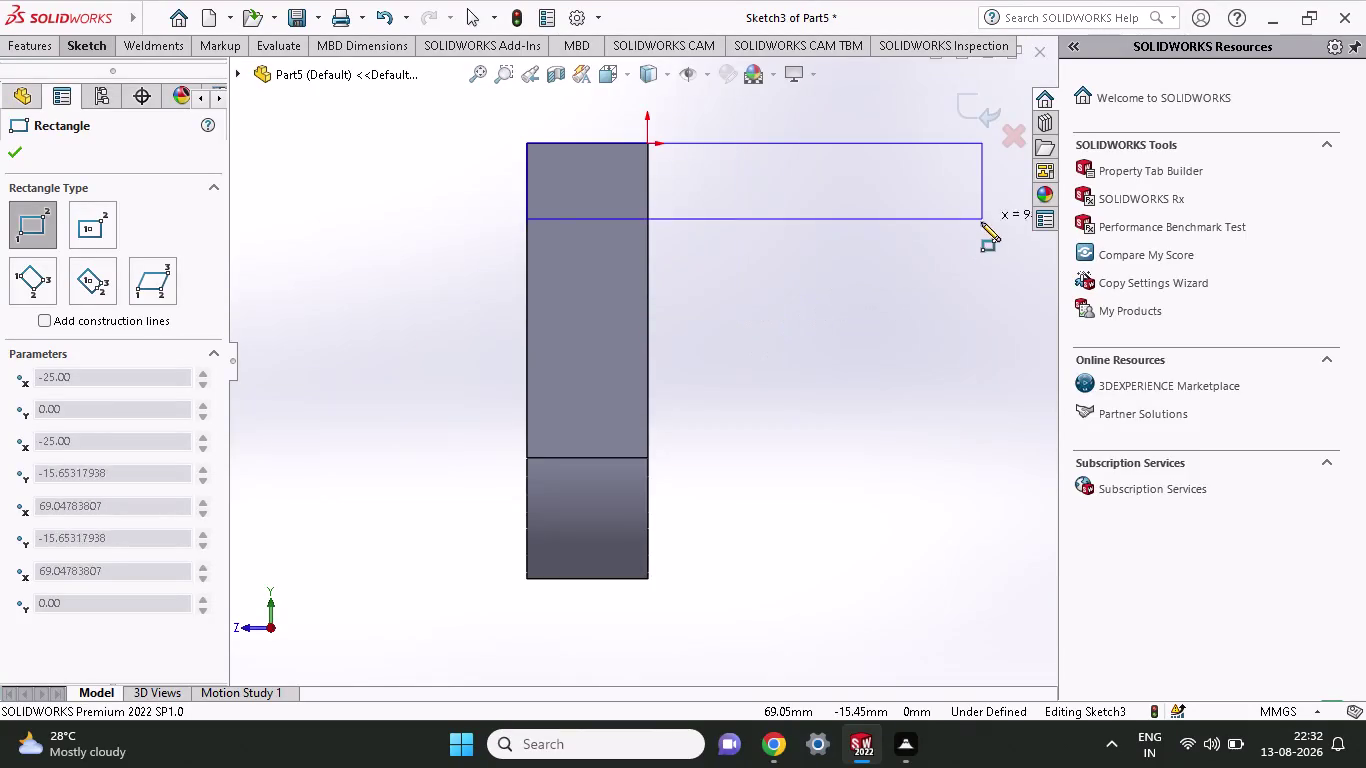
Complete the rectangle on the plate's narrow end face, then undo it.
click(984, 244)
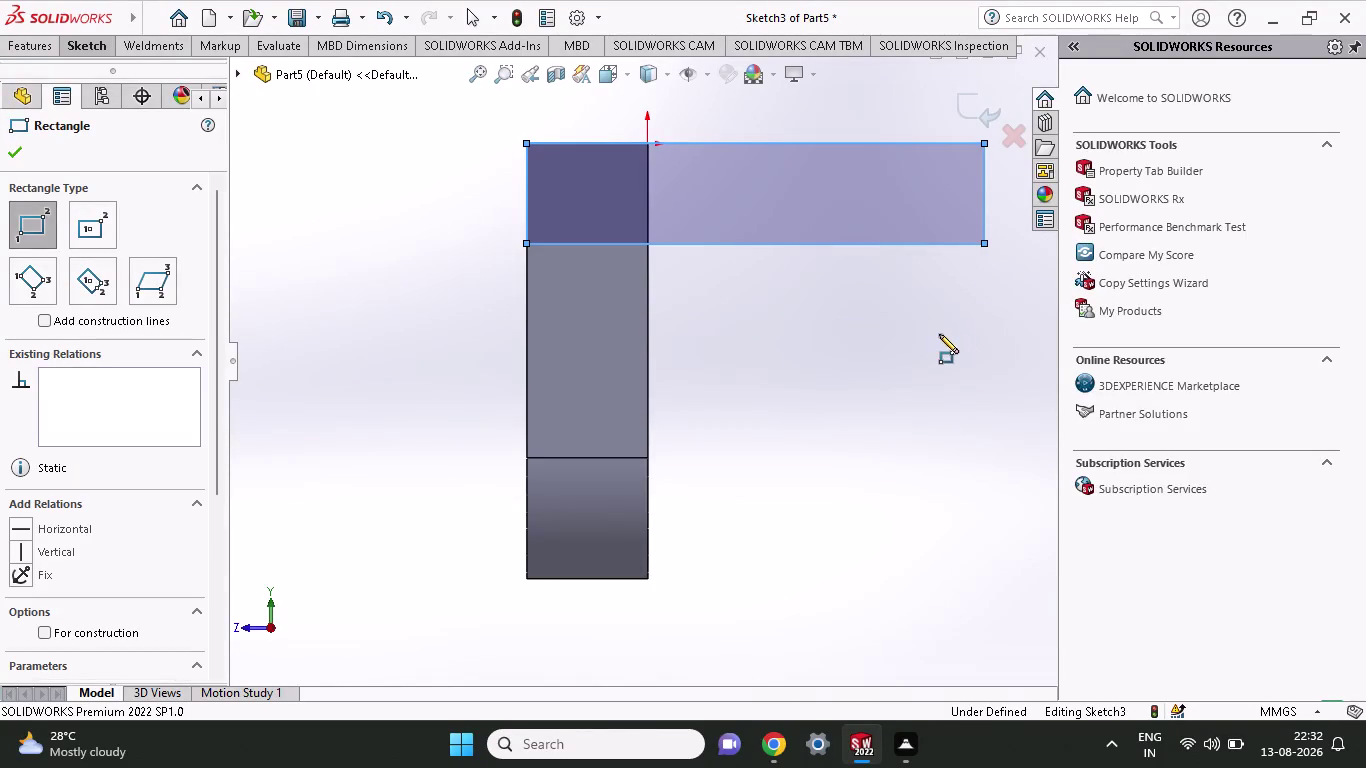
middle_drag(890, 322, 842, 398)
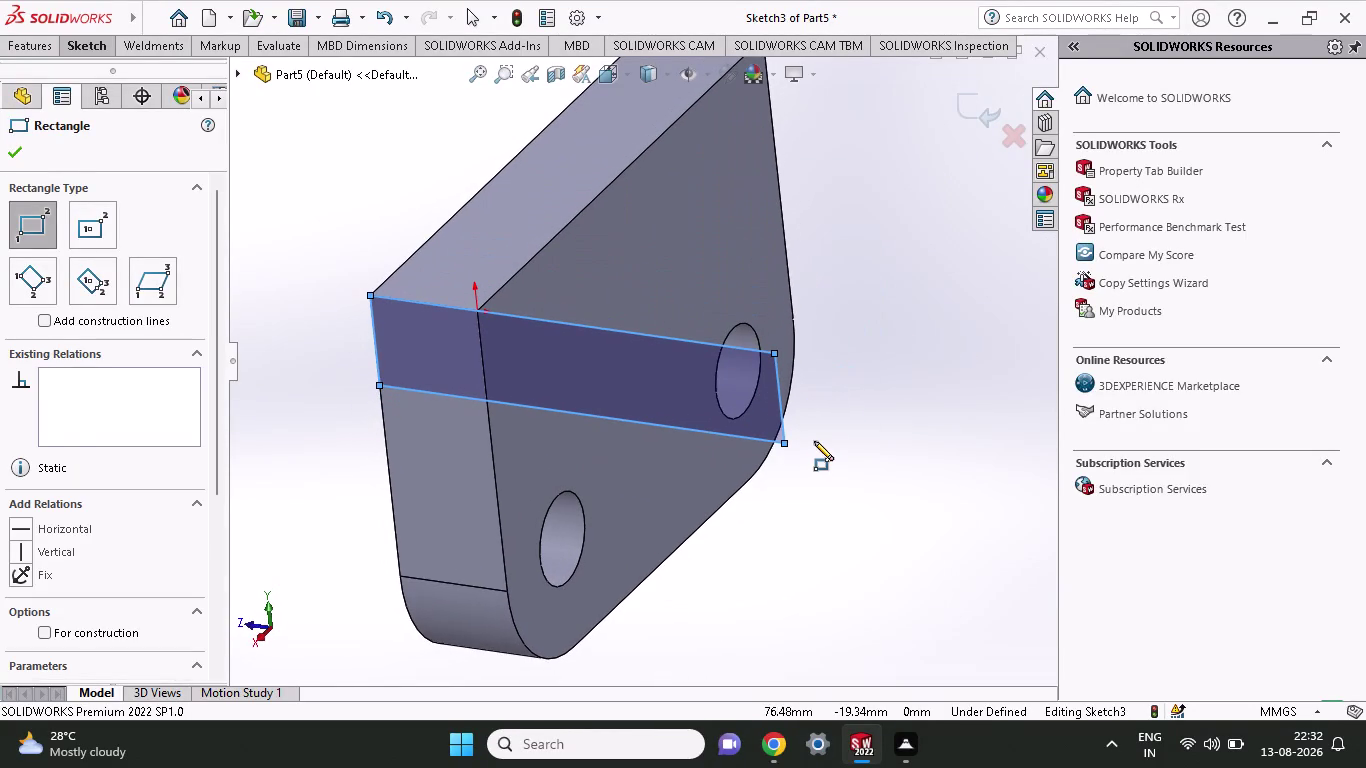
key(Escape)
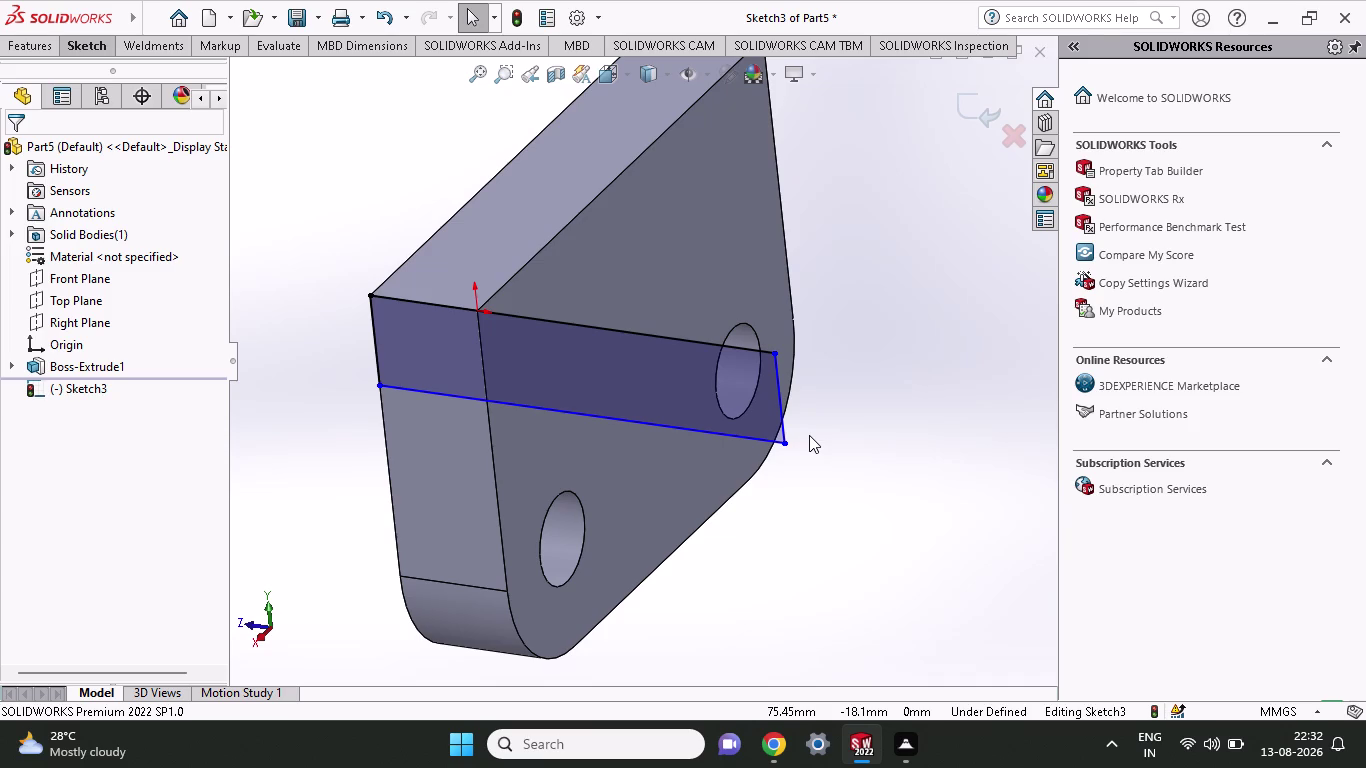
key(ctrl+z)
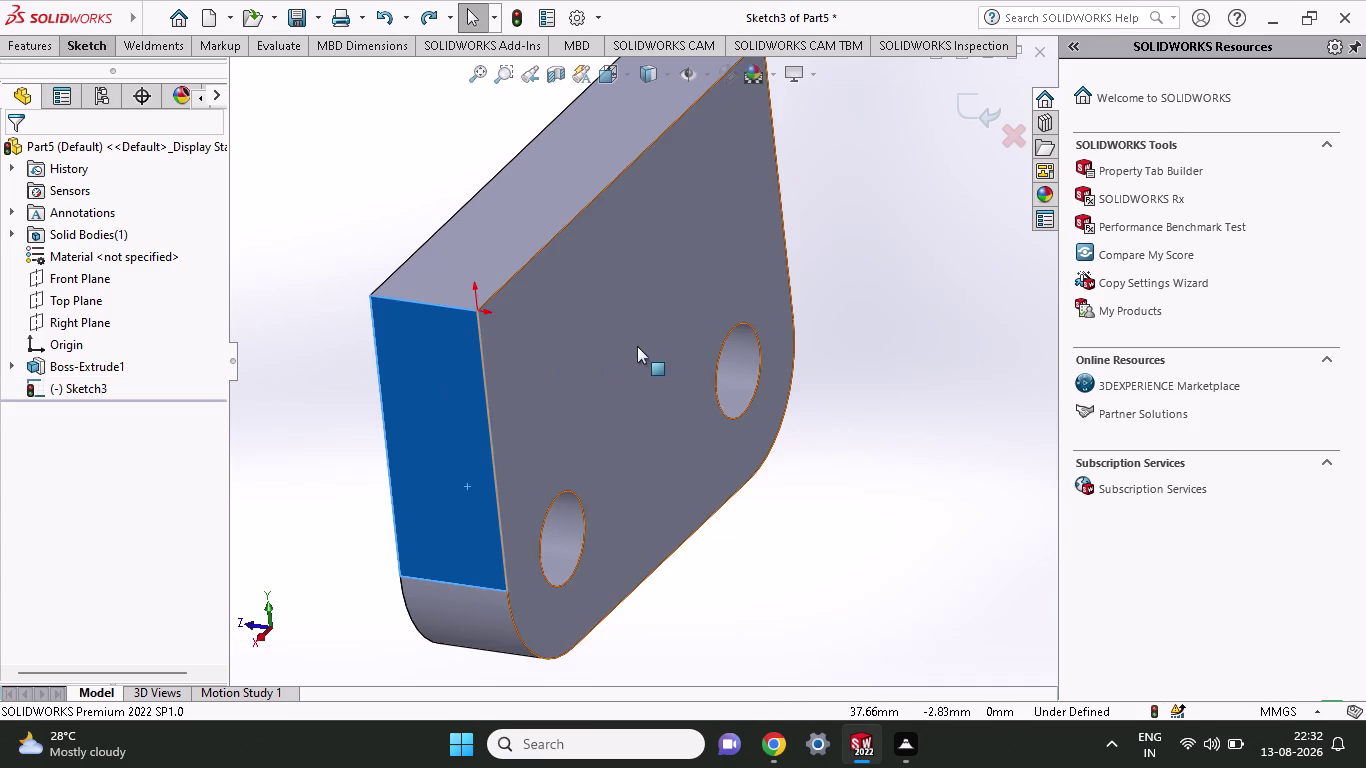
Exit the empty end-face sketch (Sketch3) without saving it.
click(592, 344)
click(435, 389)
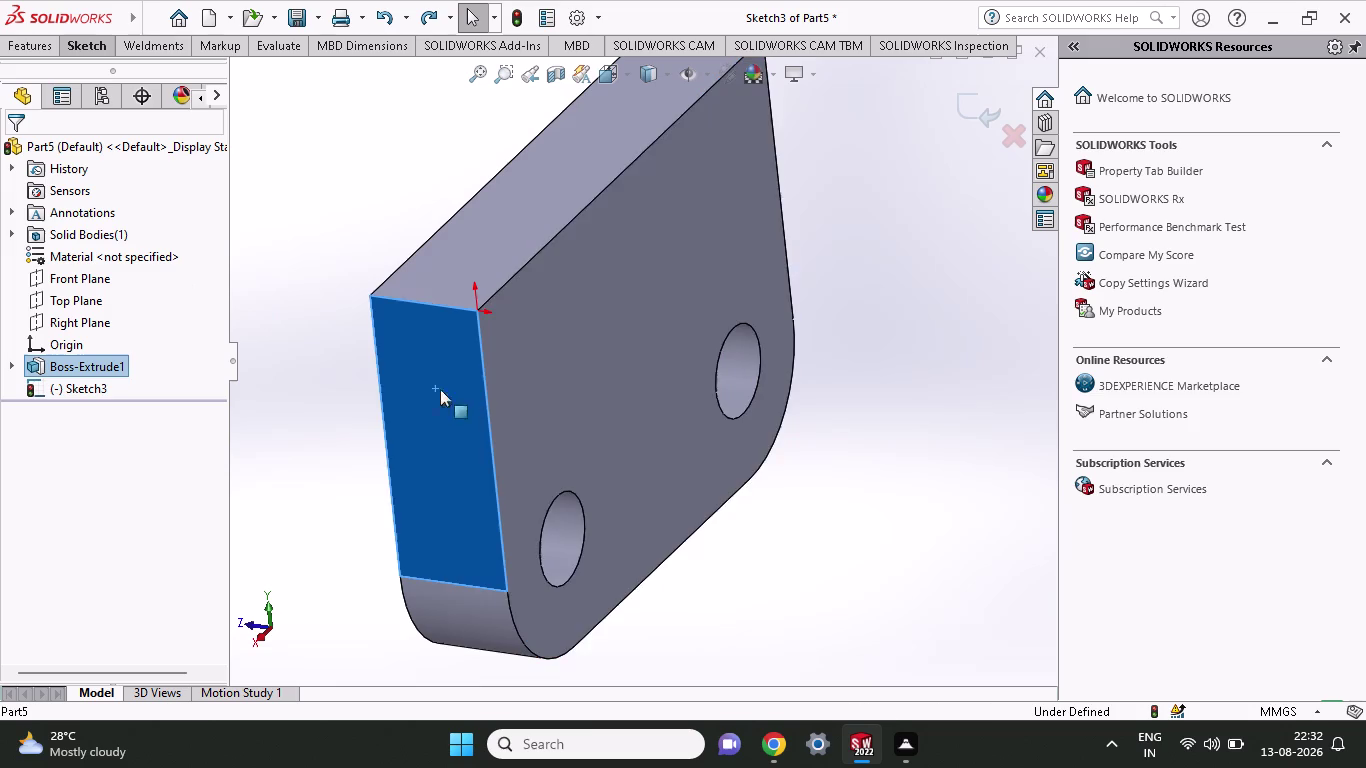
scroll(down, 3)
right_click(439, 367)
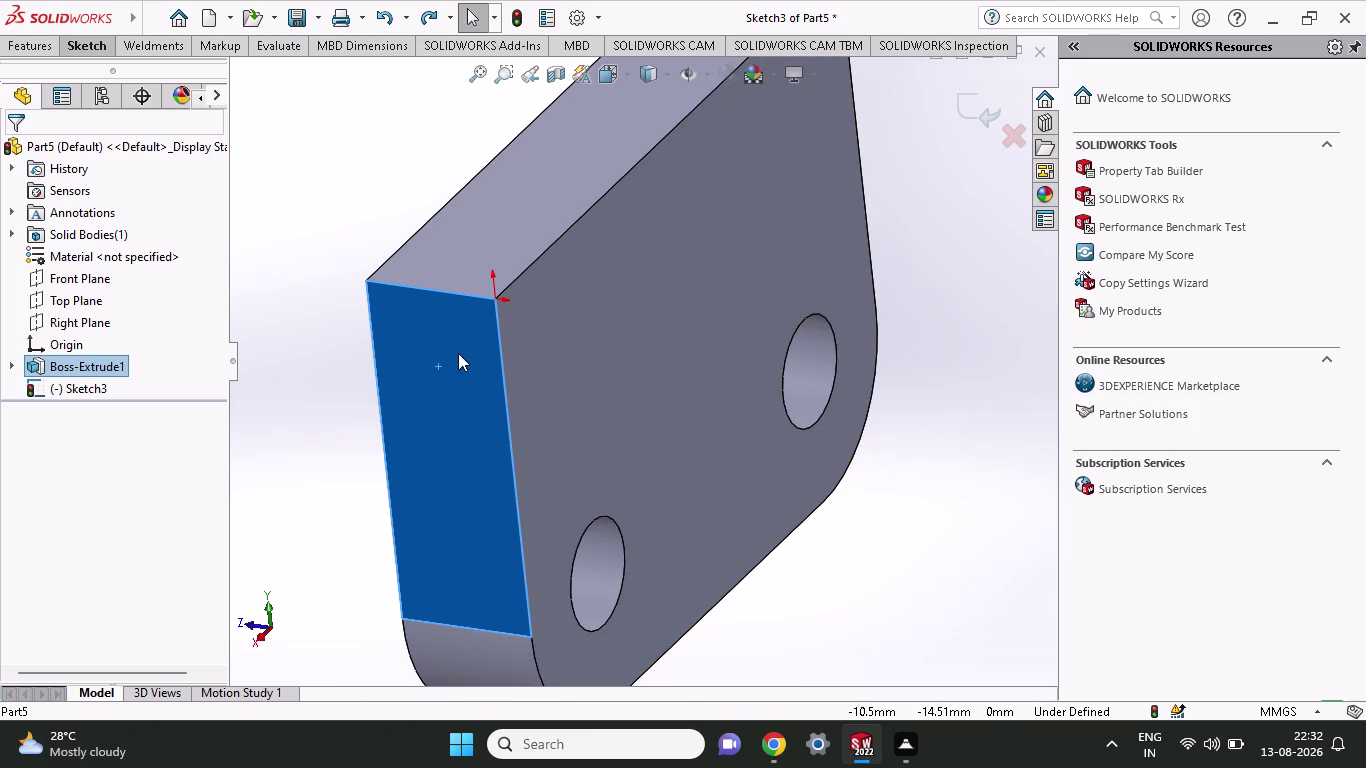
click(664, 337)
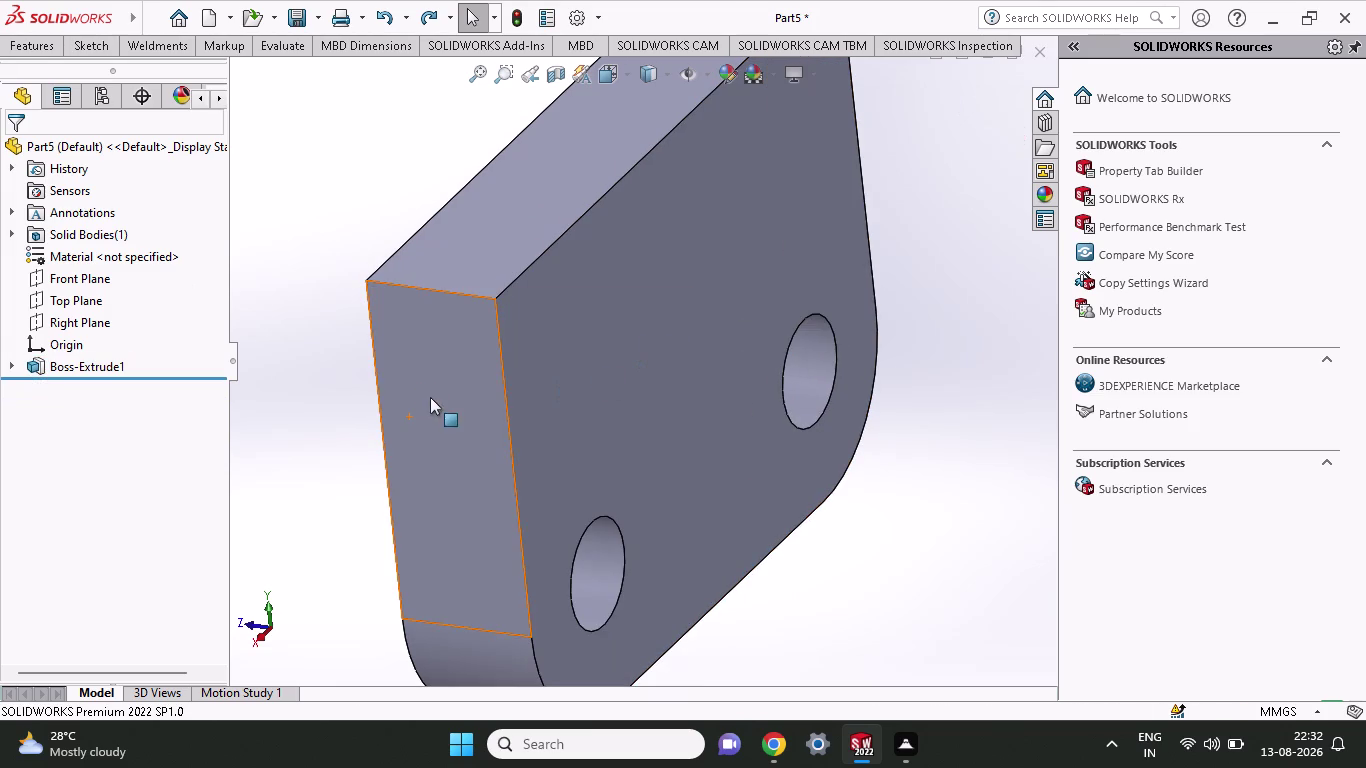
Start a new sketch on the plate's large front face, viewed Normal To.
click(596, 300)
scroll(down, 3)
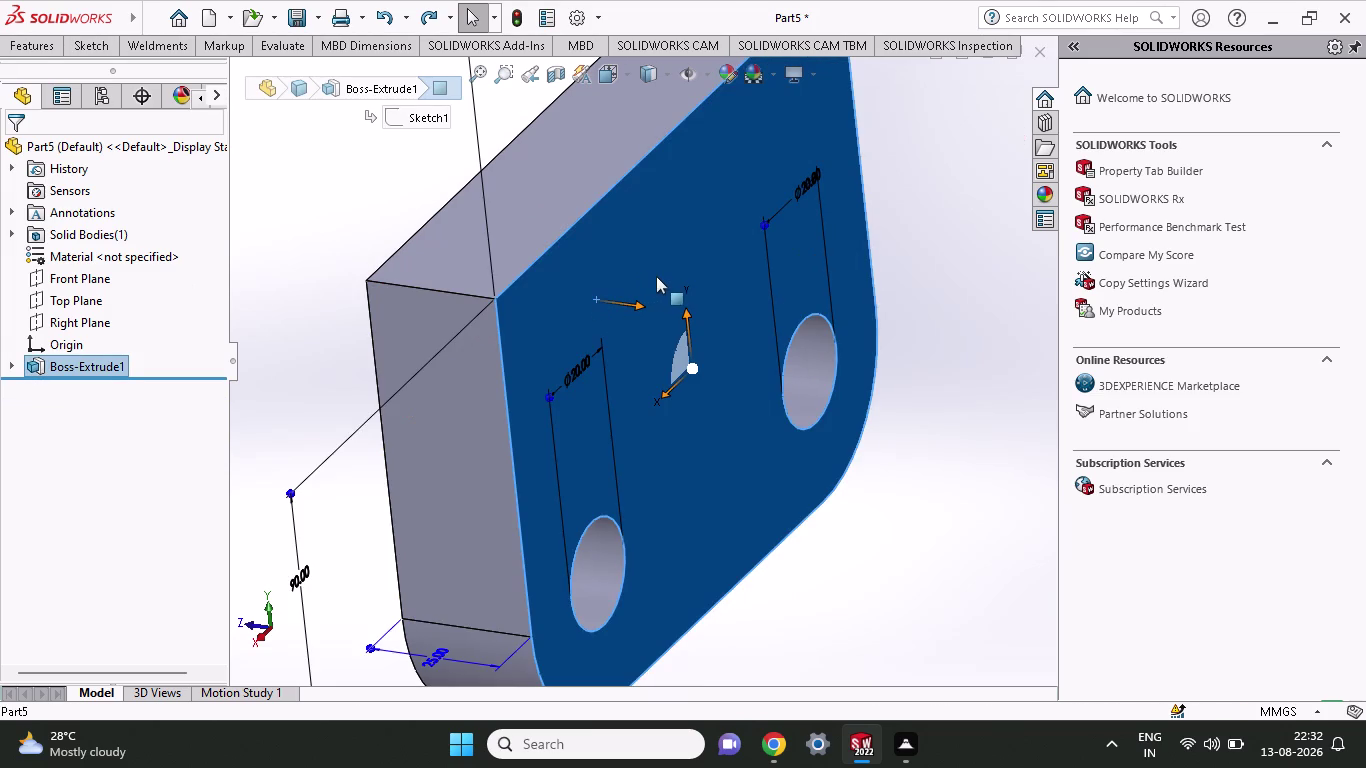
click(656, 276)
click(744, 223)
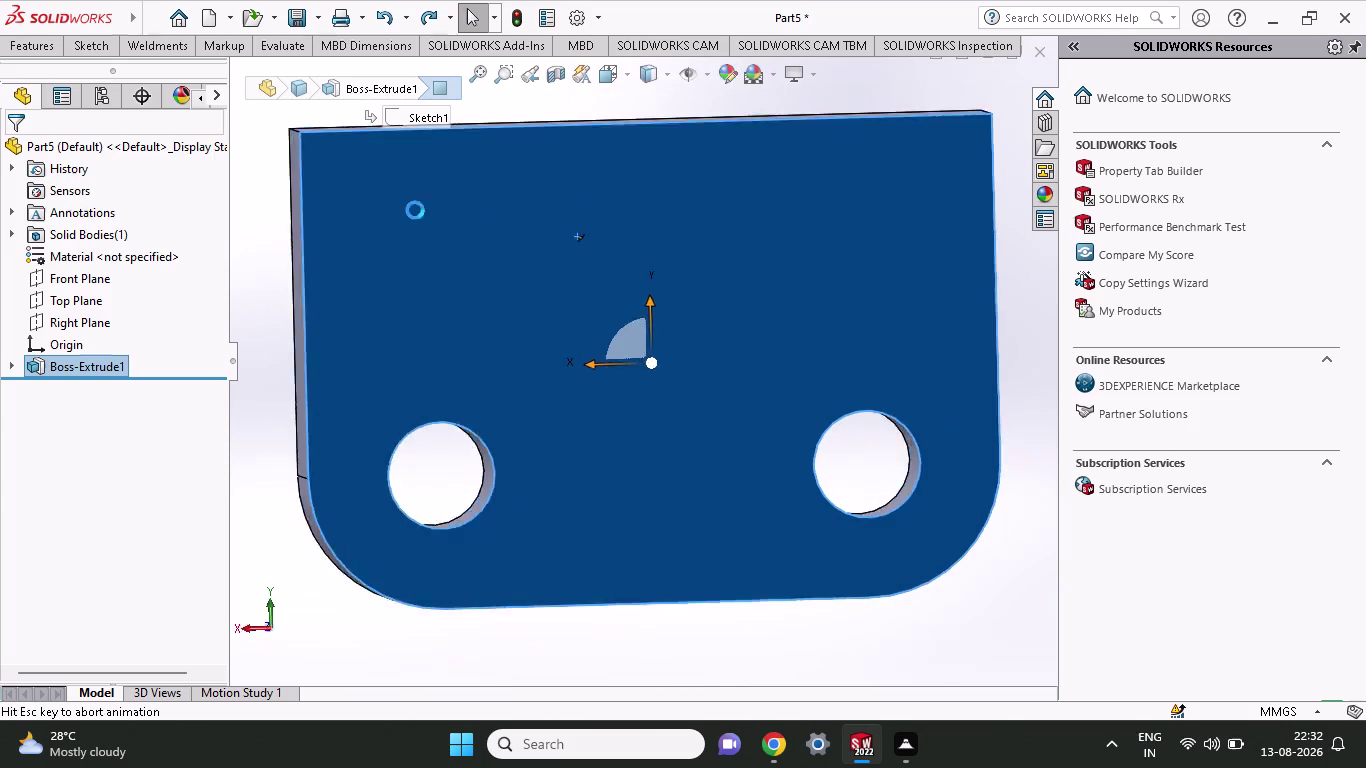
click(90, 52)
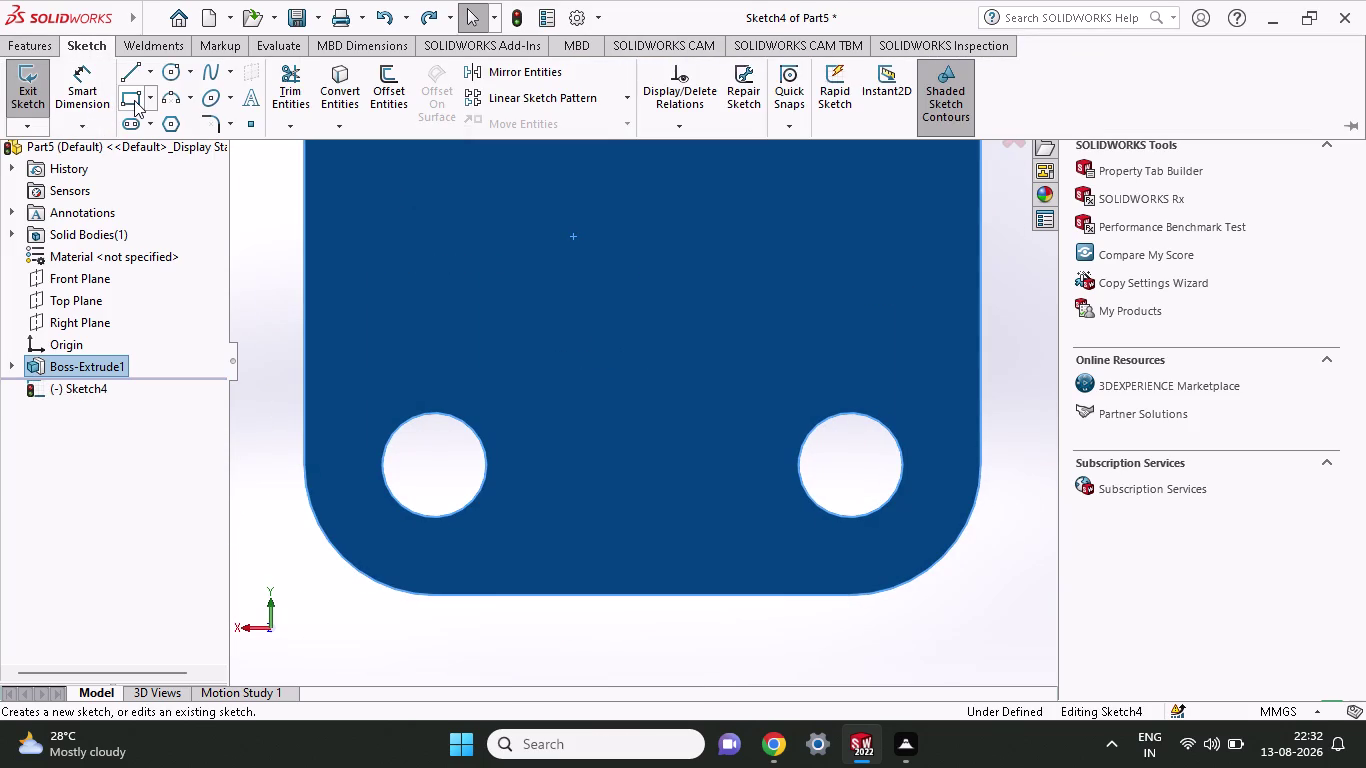
Draw a corner rectangle from the plate's top-left corner to its right edge.
click(134, 100)
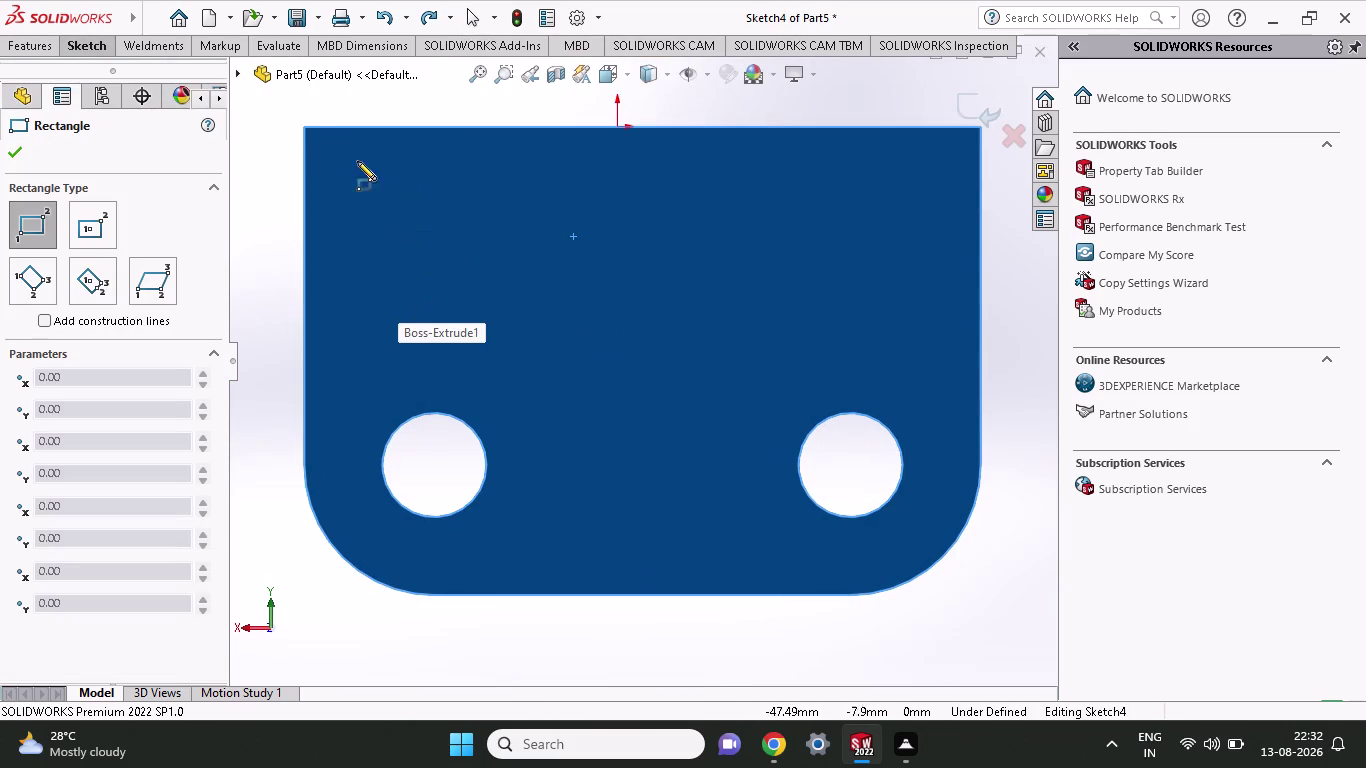
click(304, 128)
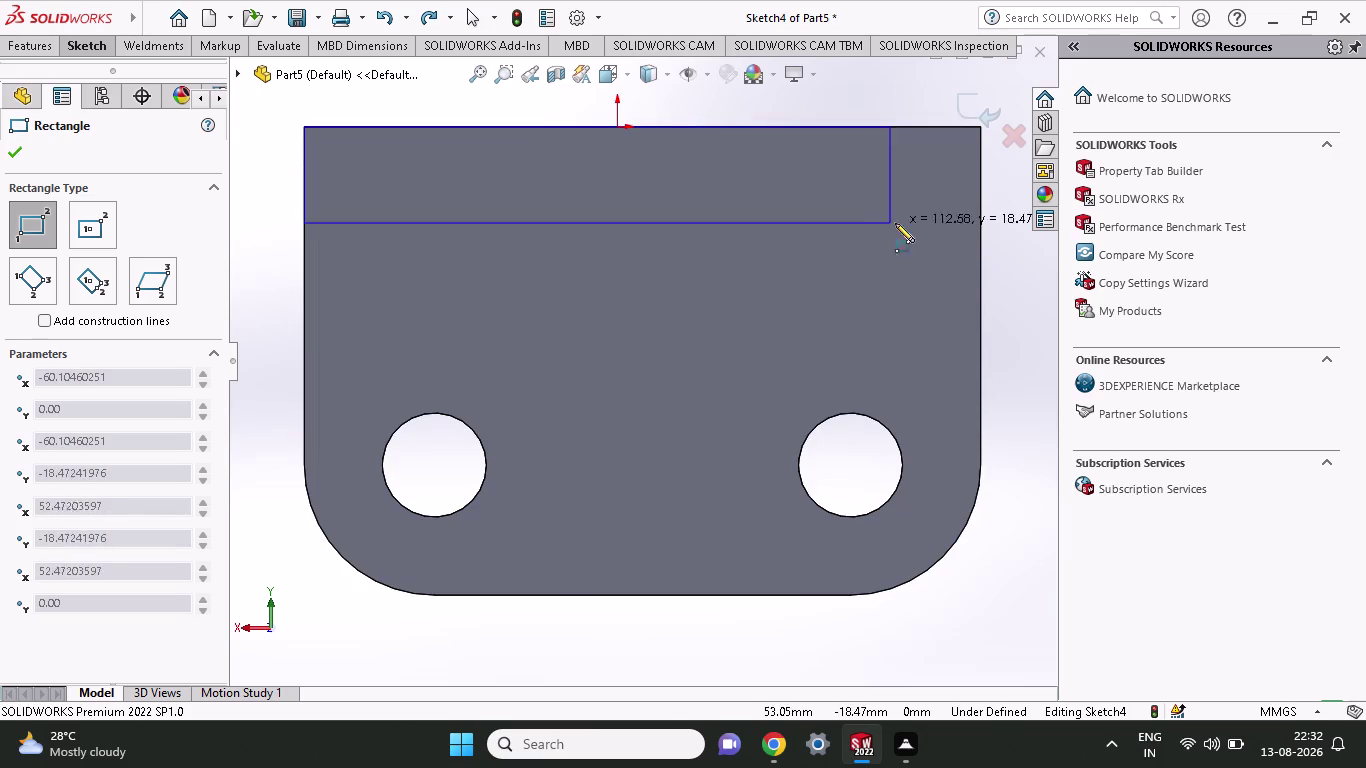
click(978, 239)
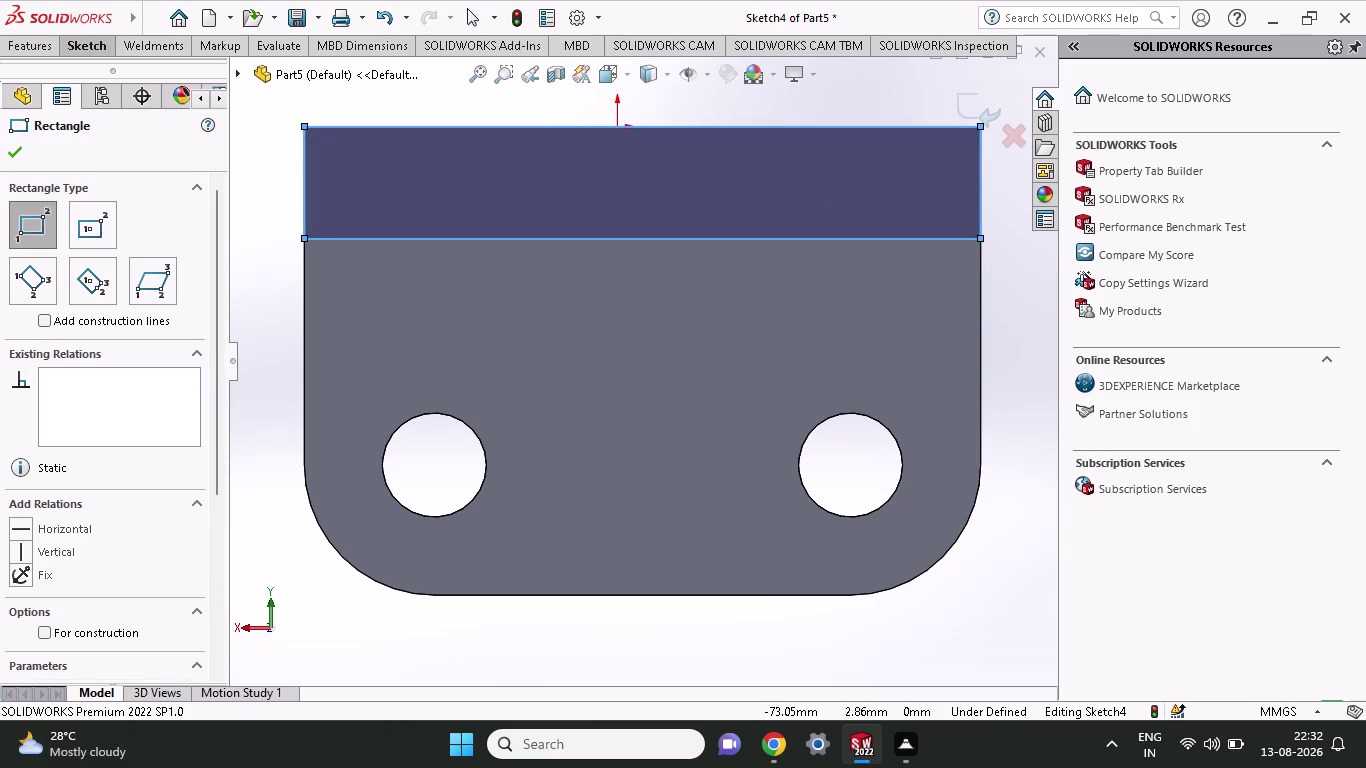
click(83, 47)
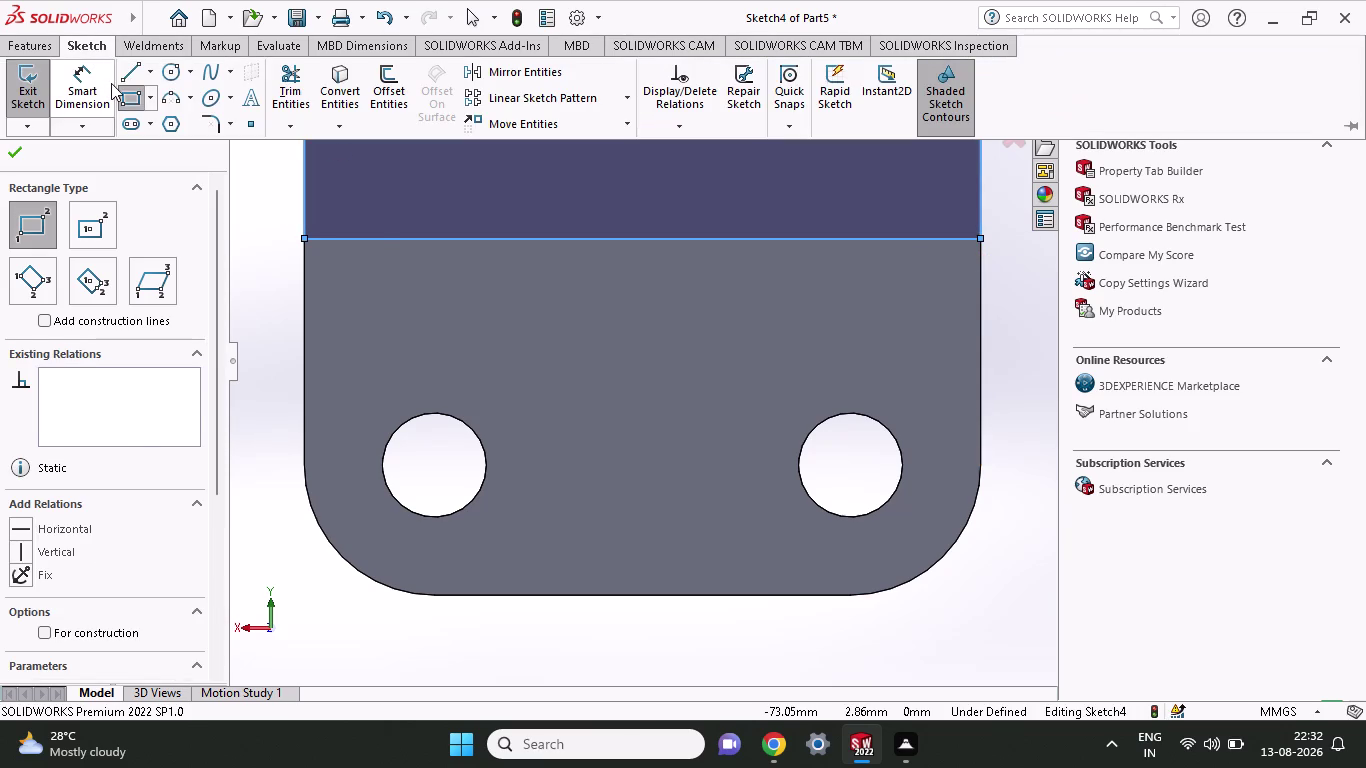
click(105, 85)
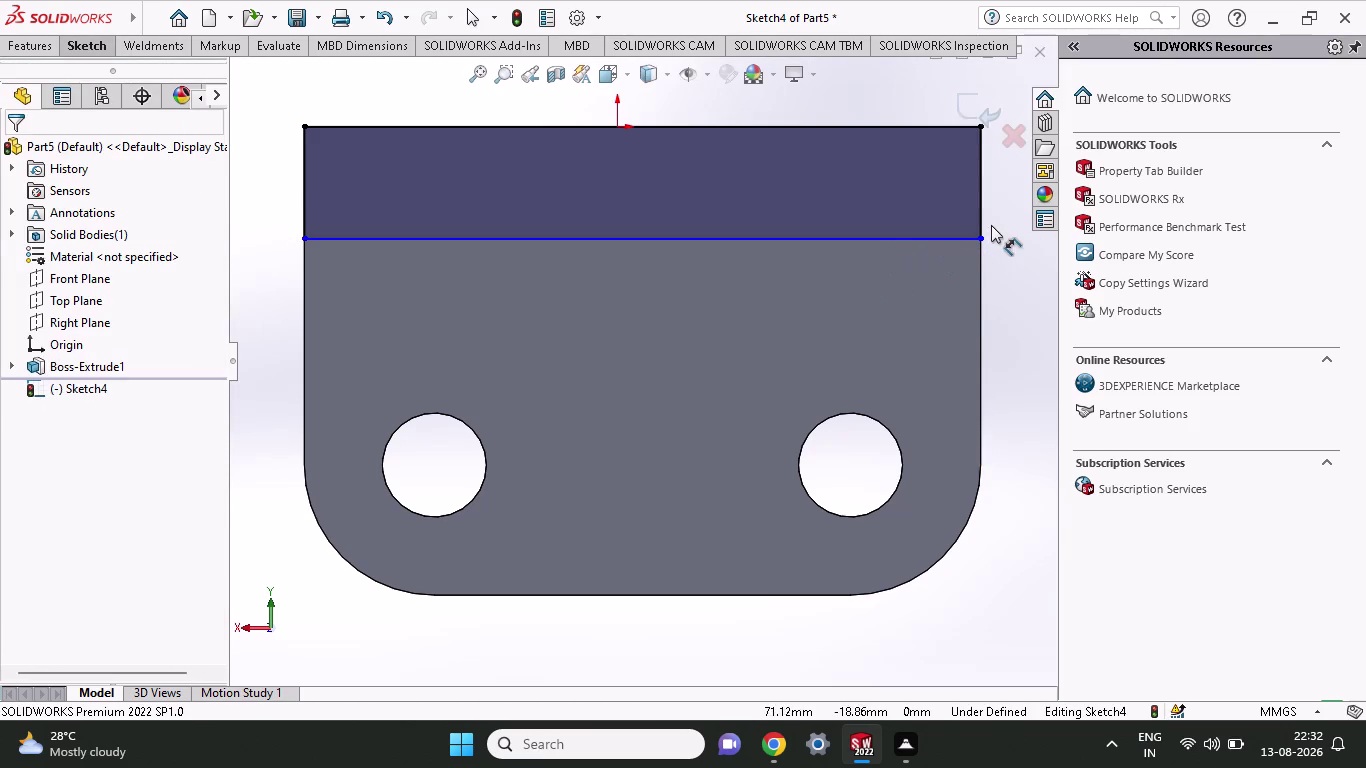
Dimension the top rectangle's right side to a height of 21.55.
click(981, 236)
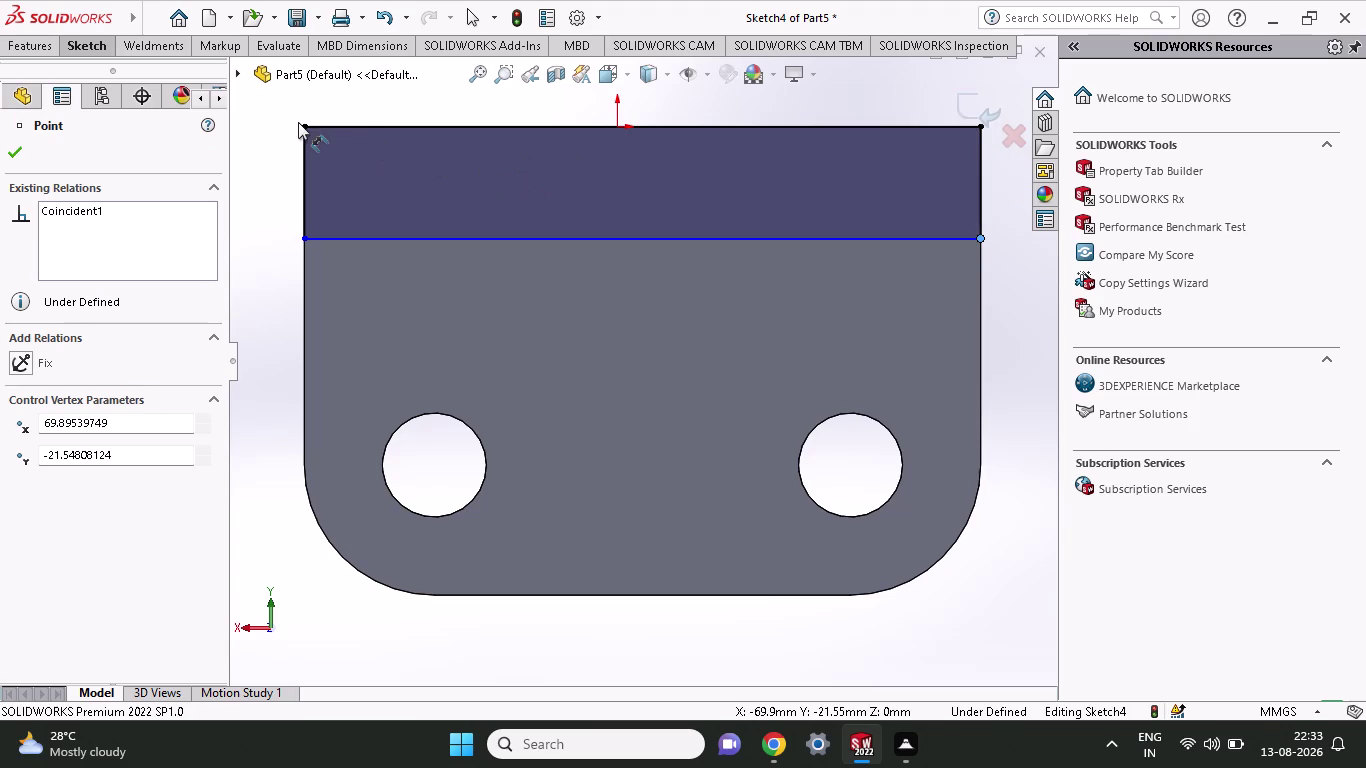
scroll(up, 3)
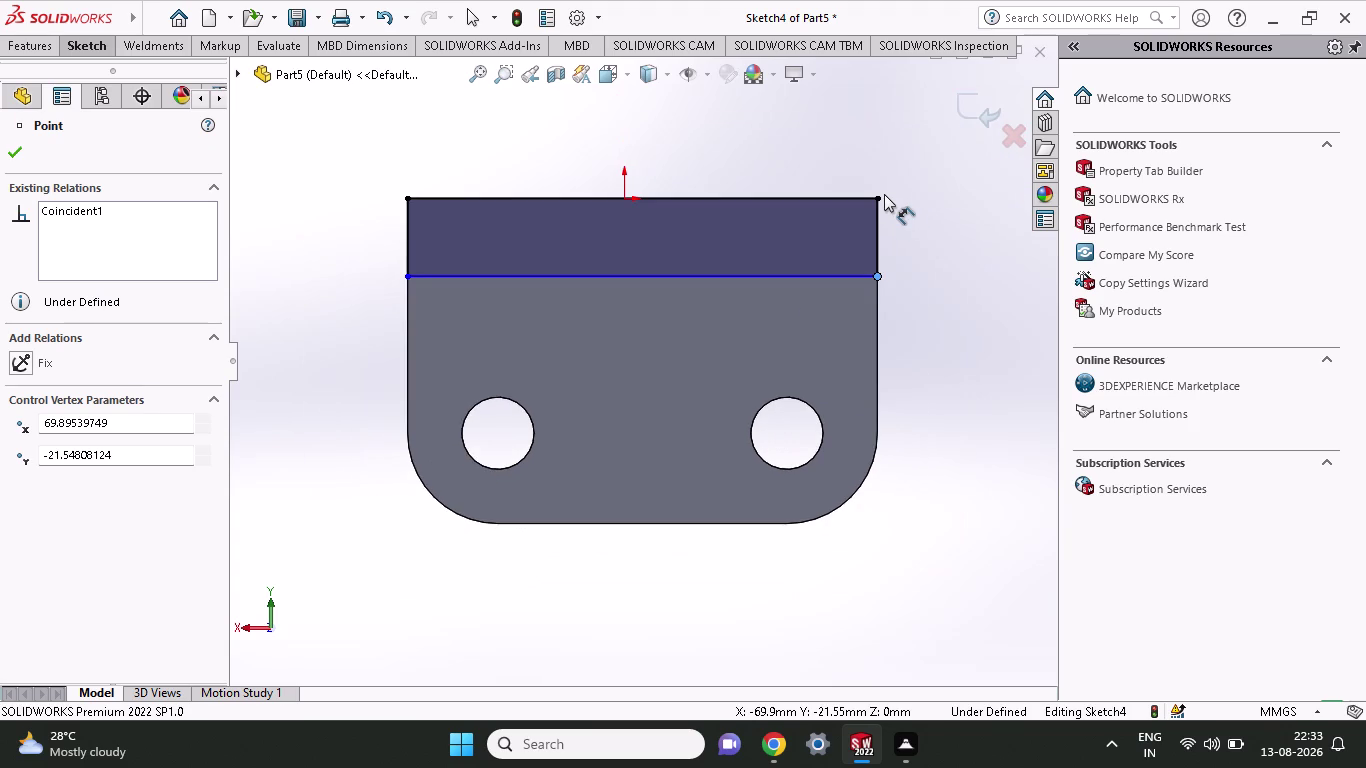
click(874, 198)
click(929, 211)
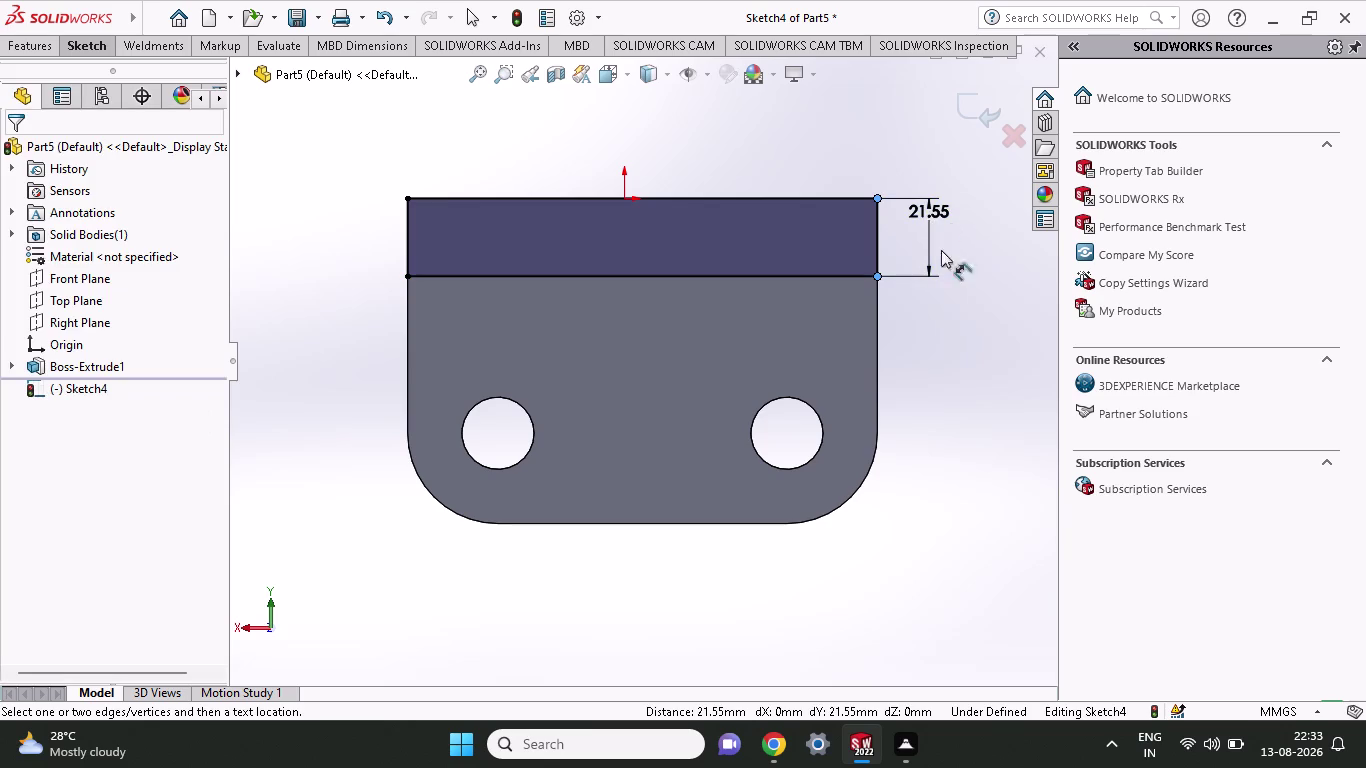